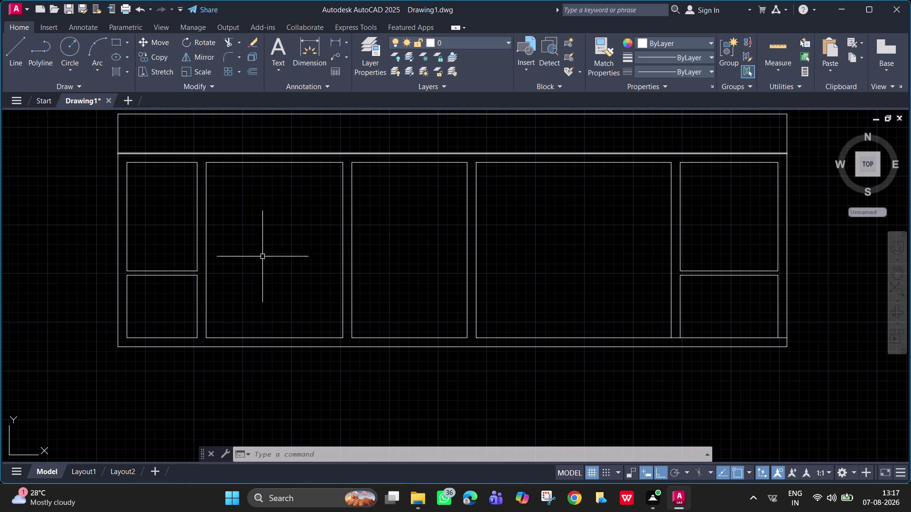
Dismiss the WhatsApp chat notification and start a new line on the cabinet elevation.
click(13, 45)
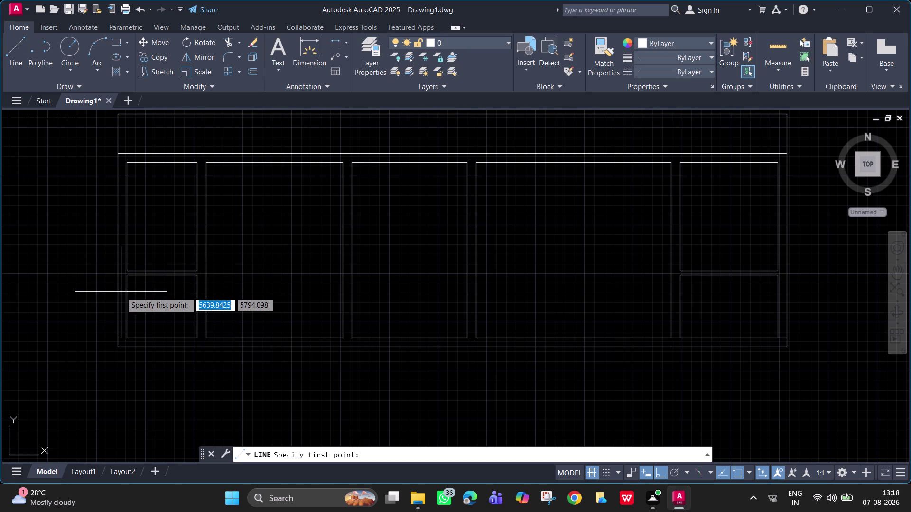
Draw a short horizontal line at the left compartment's bottom corner.
click(197, 335)
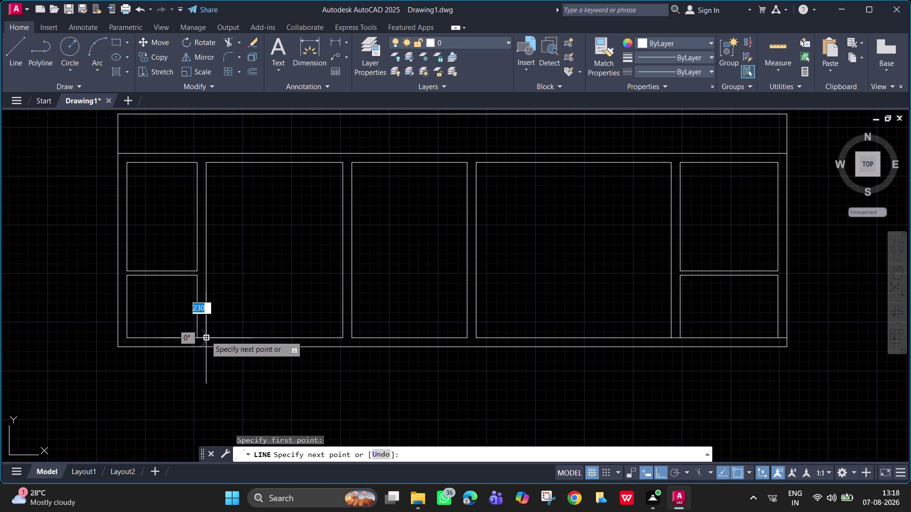
click(206, 336)
key(space)
key(space)
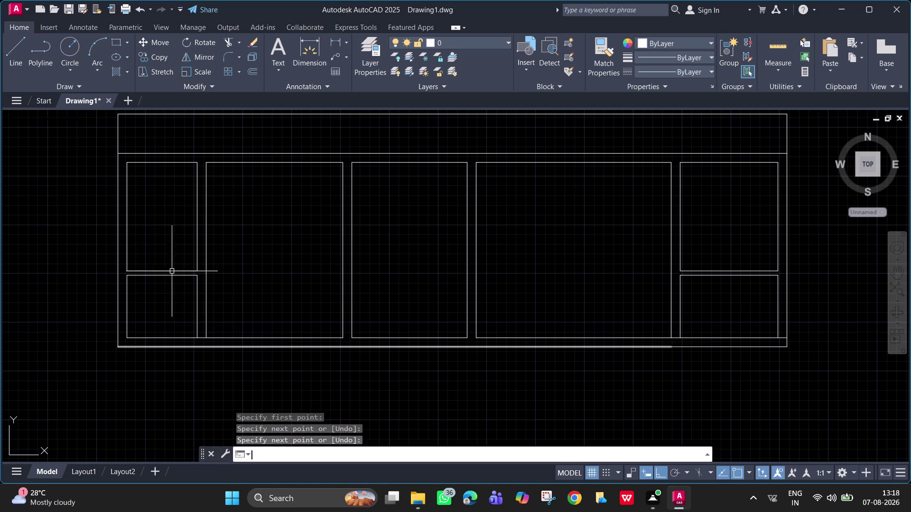
Draw a vertical projection line from the compartment bottom down into the plan view.
click(202, 338)
scroll(down, 3)
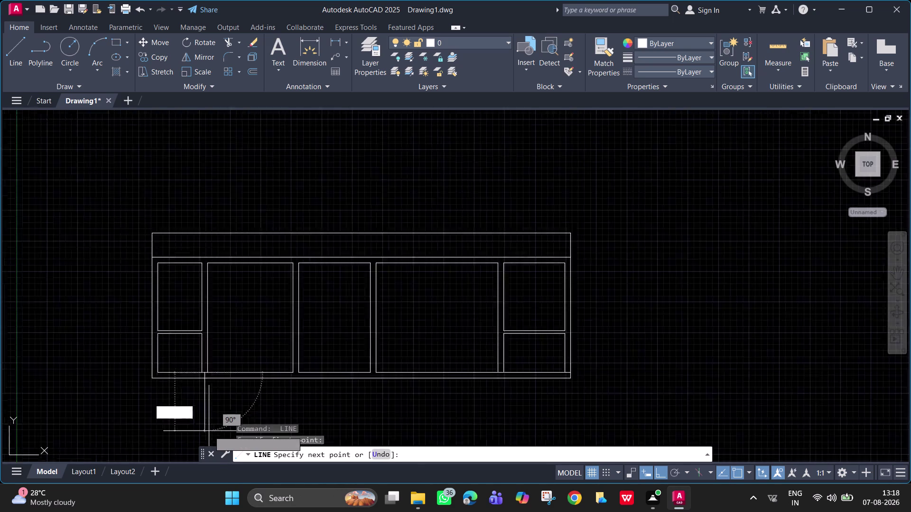
scroll(down, 3)
middle_drag(203, 427, 193, 239)
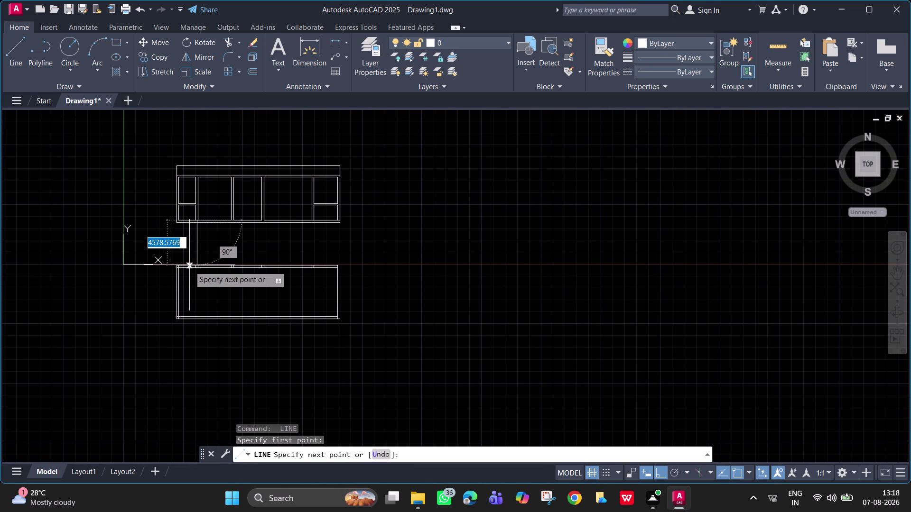
click(197, 277)
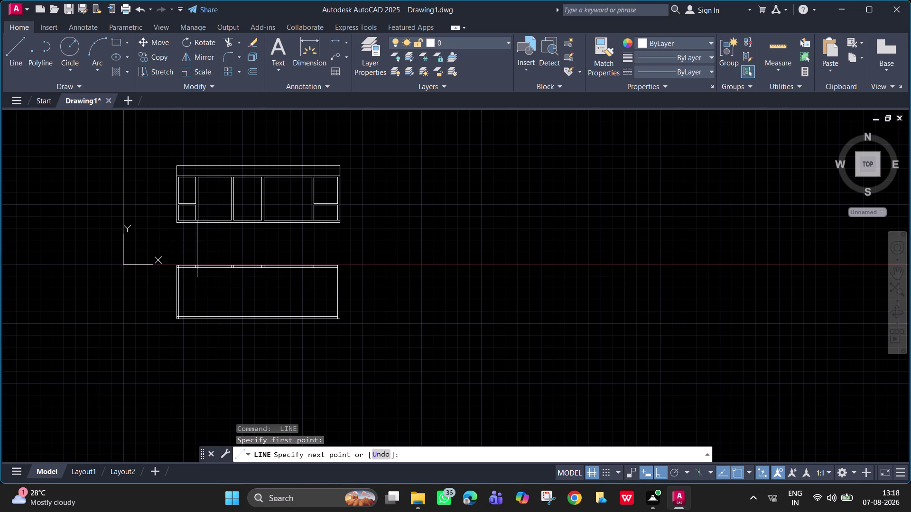
key(space)
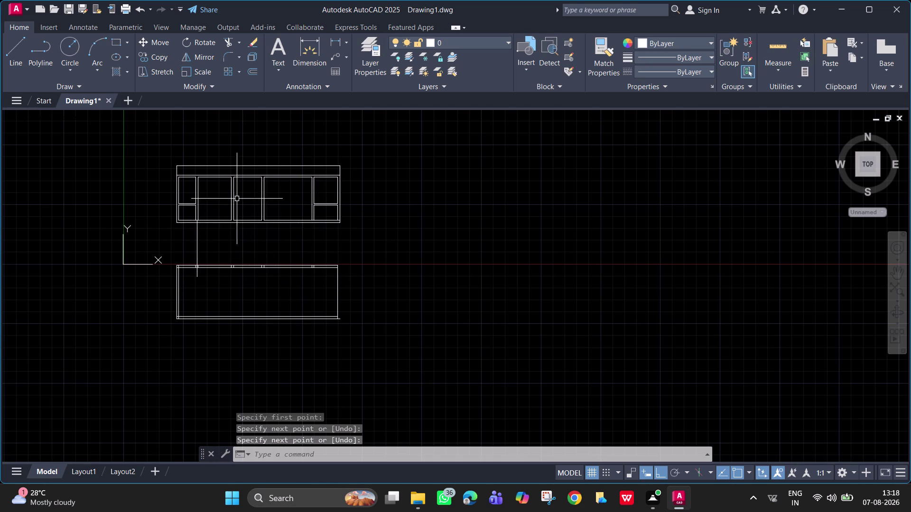
scroll(up, 3)
scroll(down, 3)
middle_drag(282, 272, 310, 279)
scroll(up, 3)
middle_drag(273, 256, 276, 267)
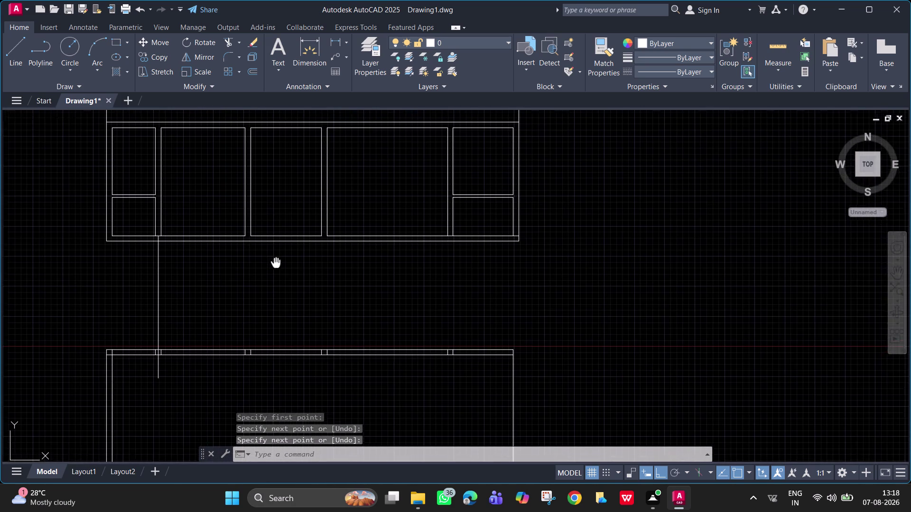
middle_drag(276, 267, 288, 306)
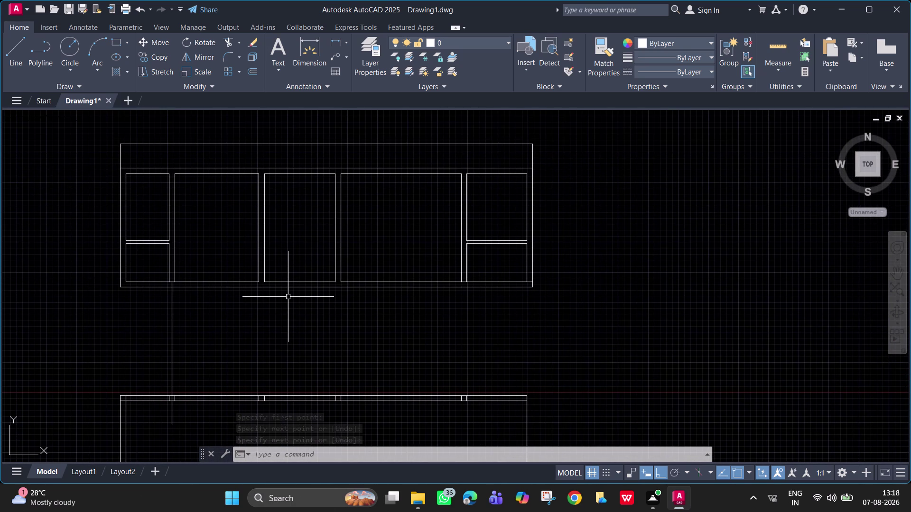